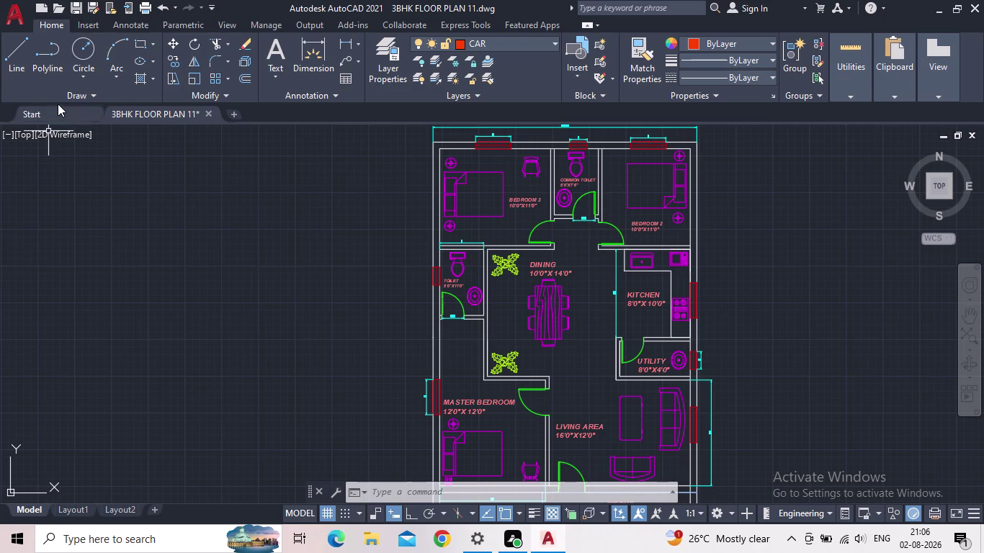
Save the drawing, then zoom and pan across the floor plan toward the bedrooms.
click(73, 7)
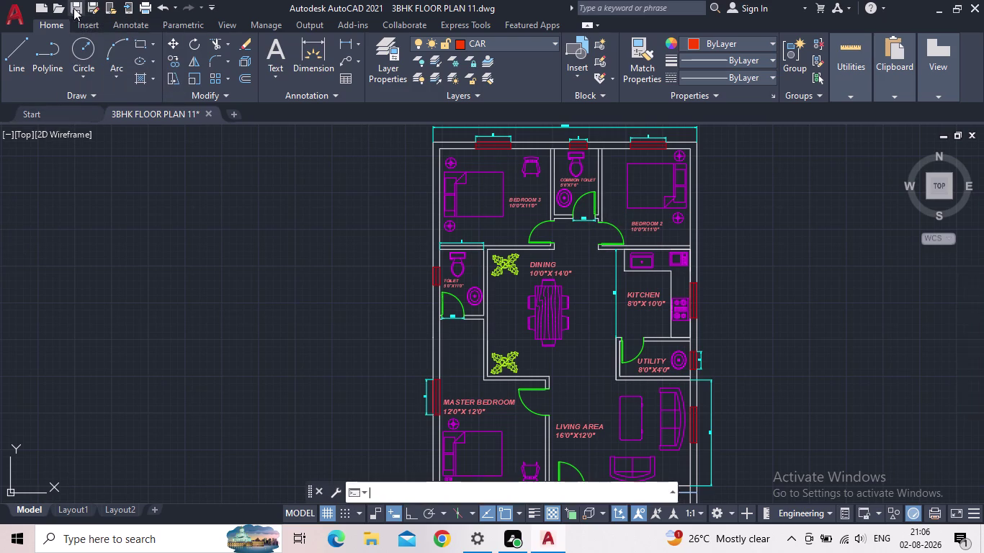
scroll(down, 3)
middle_drag(220, 270, 72, 253)
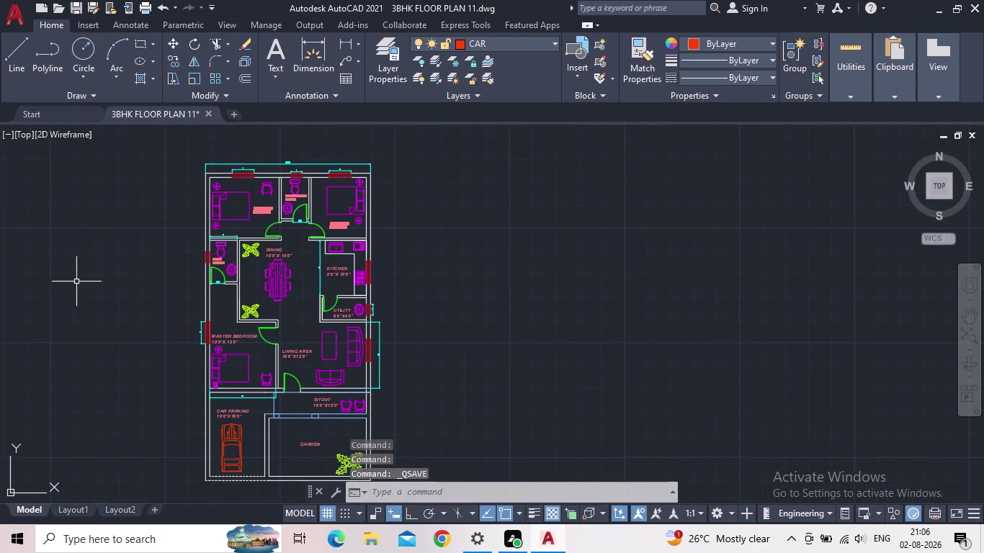
scroll(up, 3)
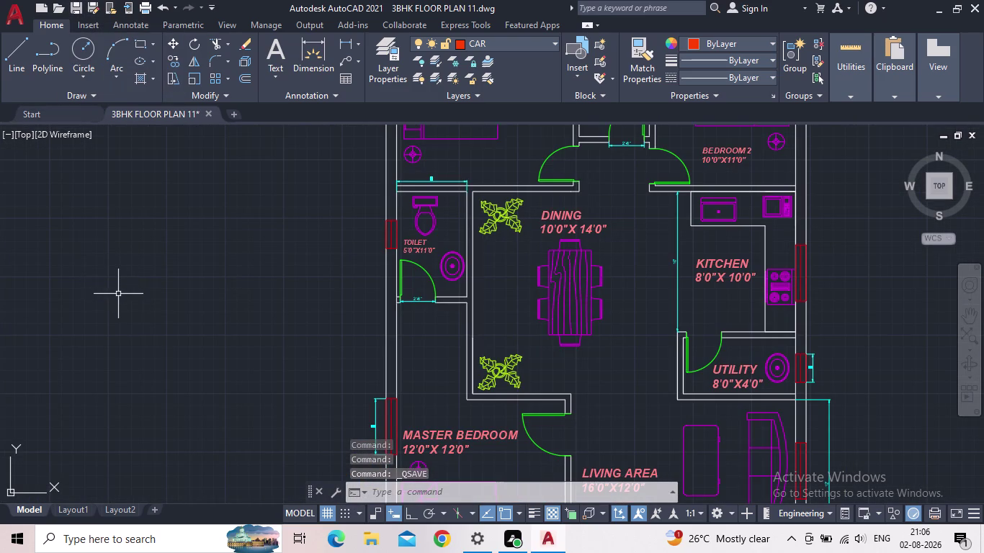
middle_drag(177, 310, 80, 385)
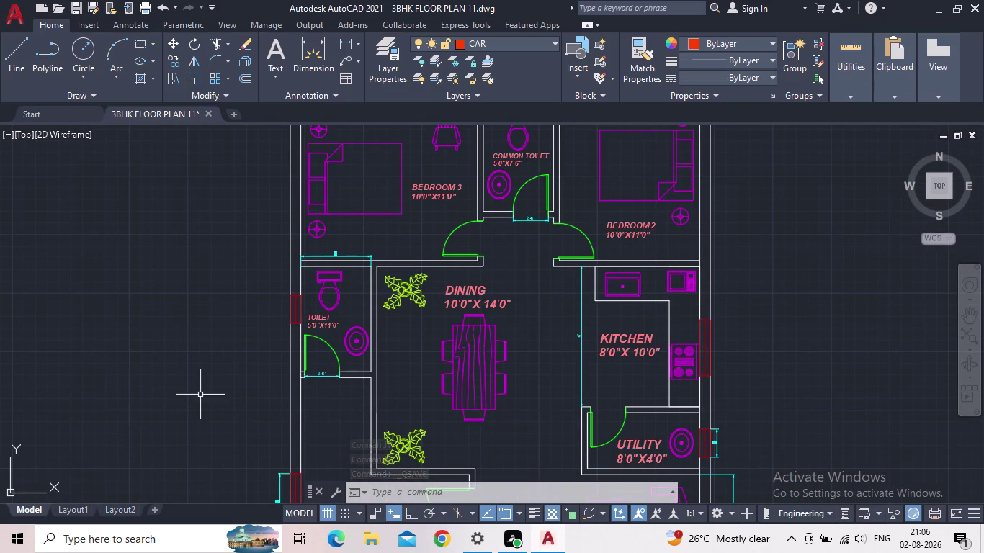
scroll(down, 3)
middle_click(217, 403)
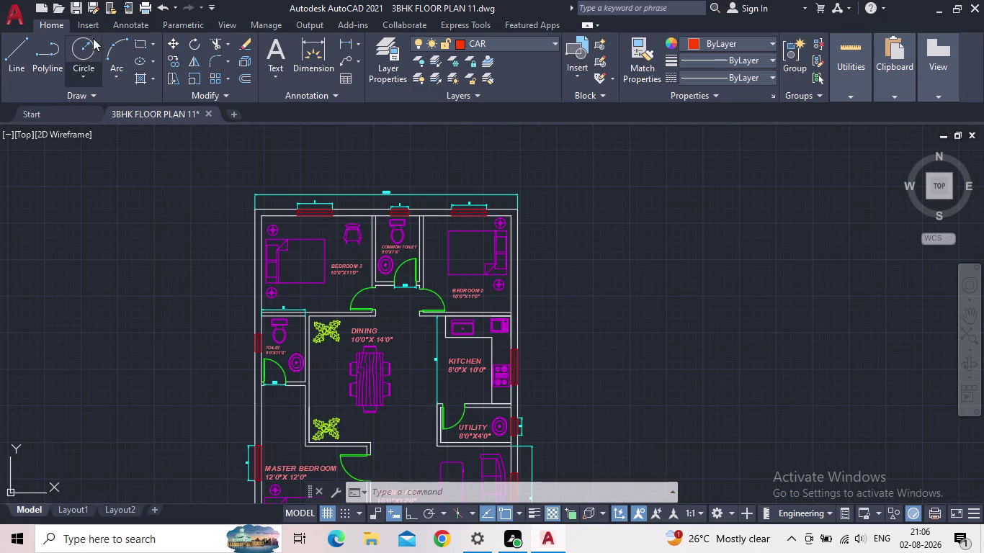
Save the drawing again and bring the bedrooms and dining area into view.
click(80, 9)
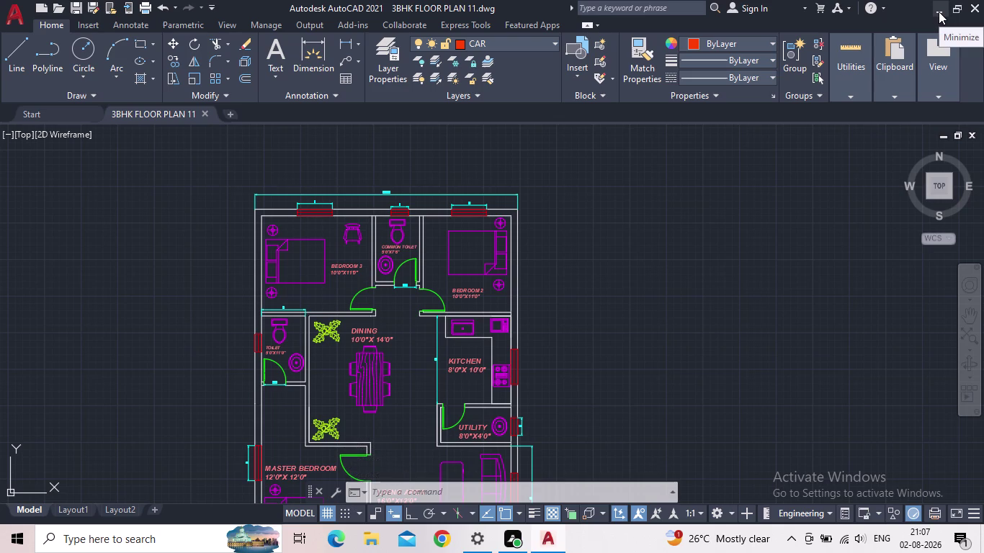
scroll(up, 3)
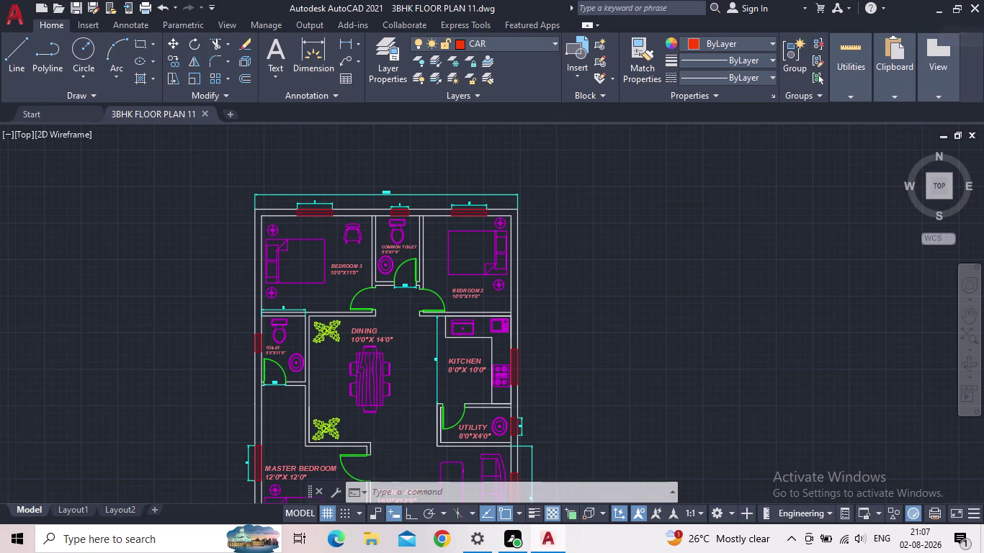
middle_drag(667, 251, 627, 318)
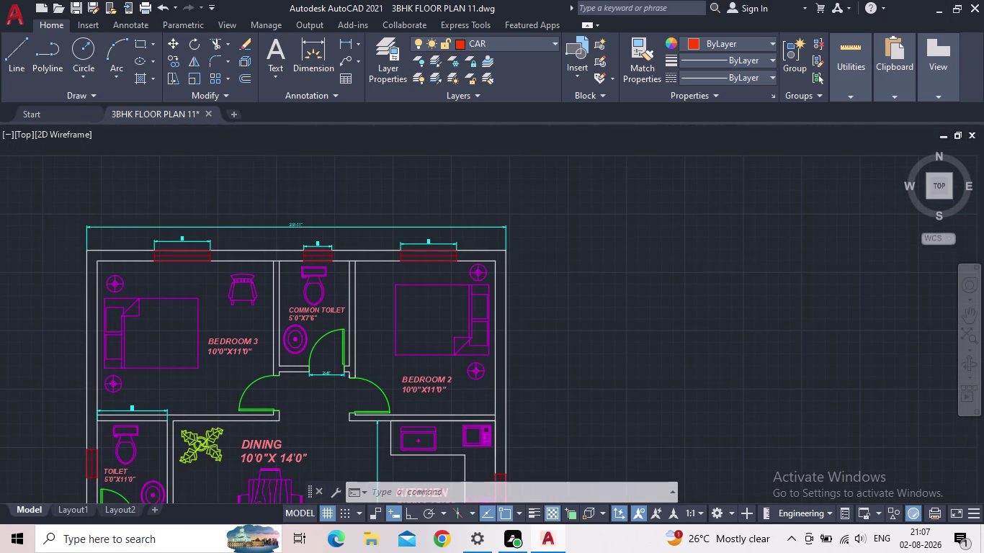